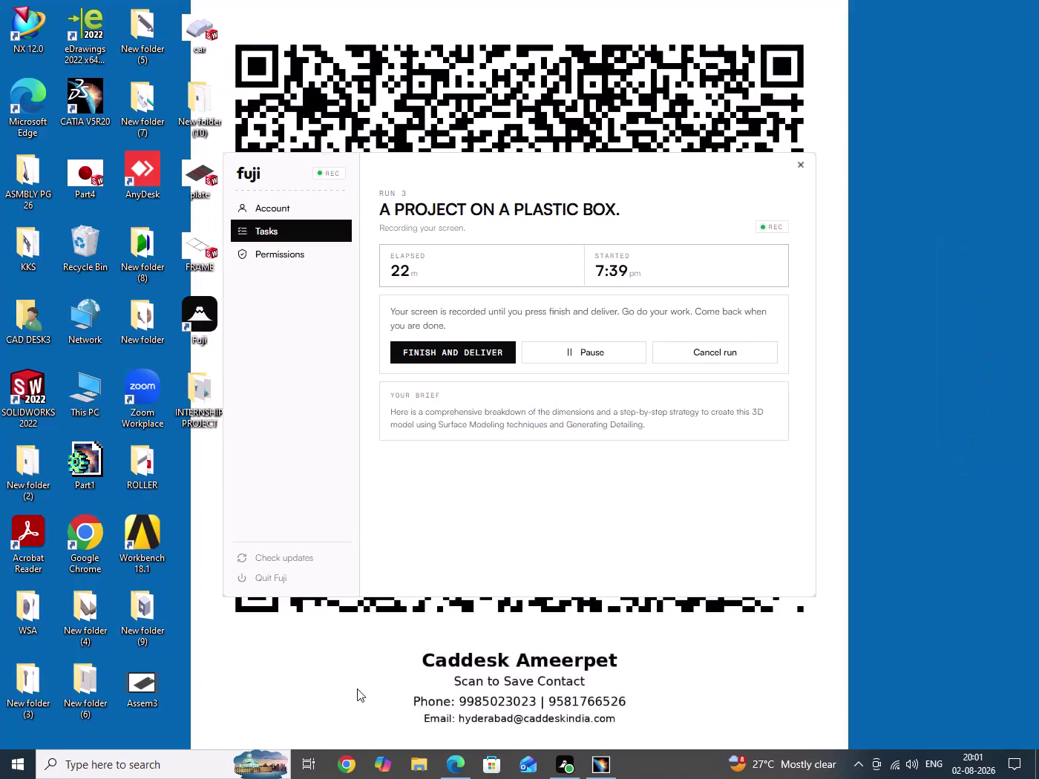
Hide the recorder, return to the CATIA drawing and bring up File Explorer.
click(598, 770)
click(762, 470)
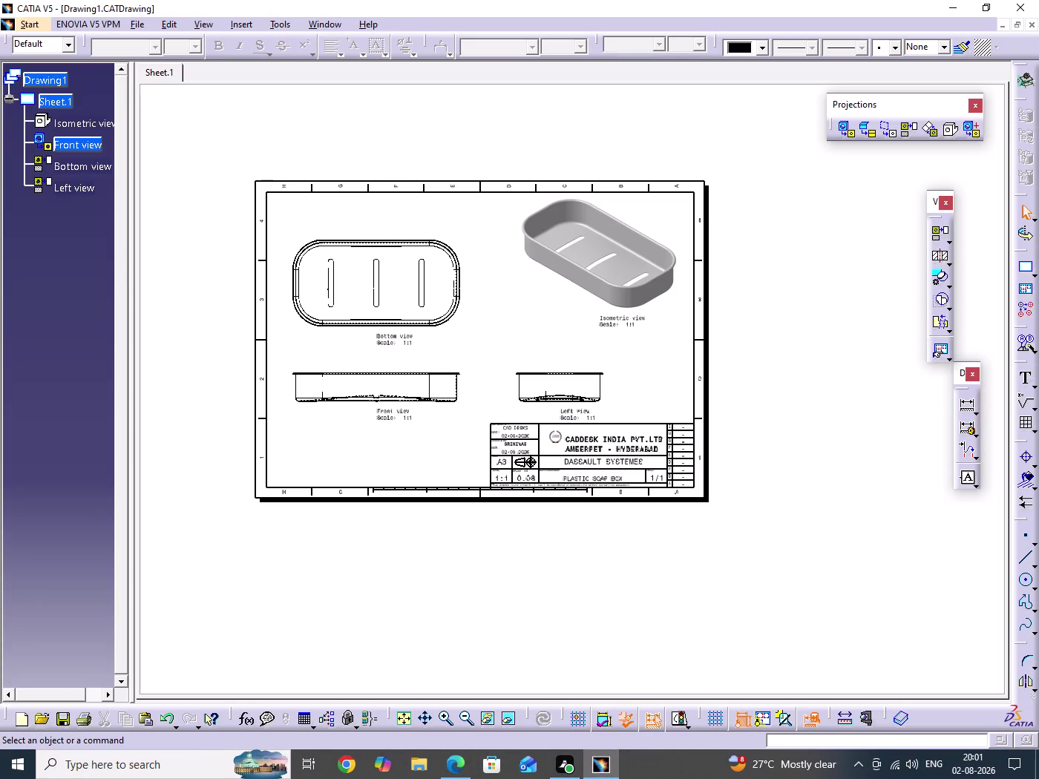
key(ctrl+s)
drag(761, 470, 760, 556)
click(413, 771)
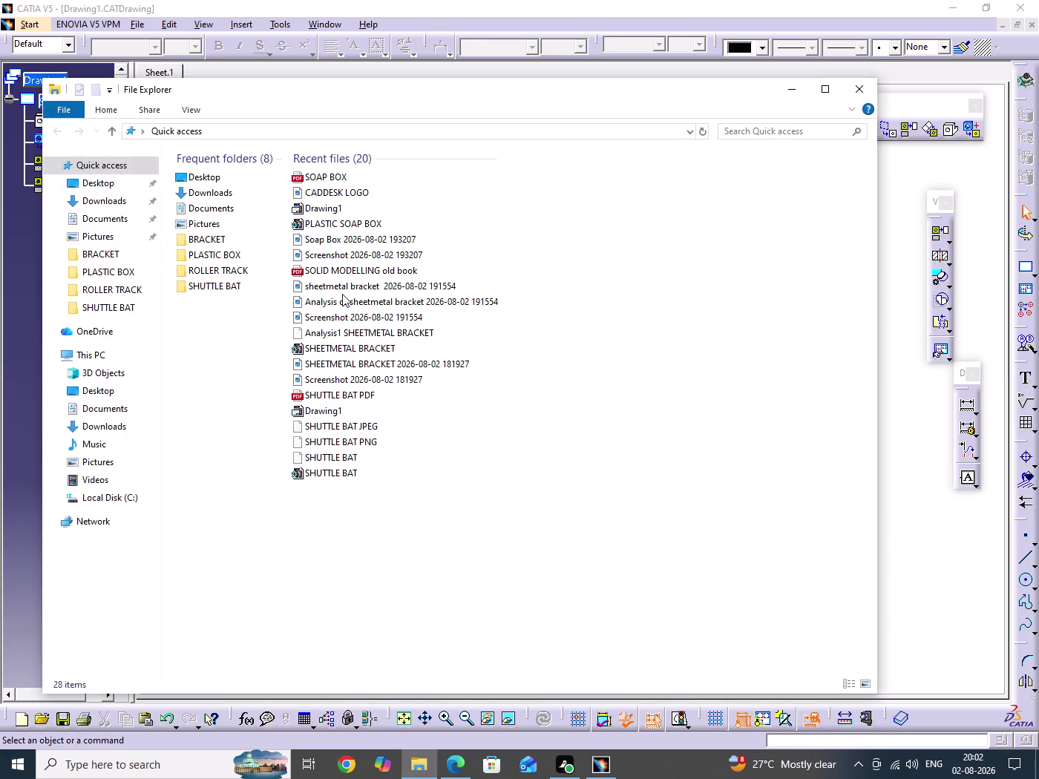
Open the SOAP BOX PDF from the Recent files list.
click(328, 178)
right_click(328, 178)
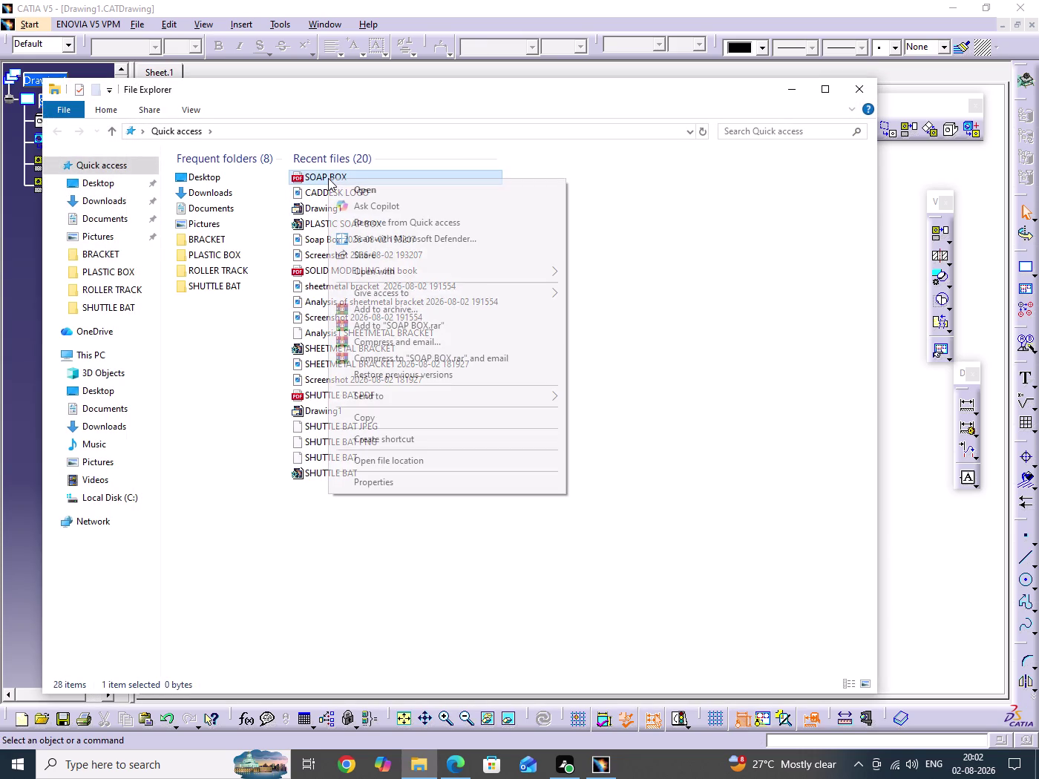
click(369, 186)
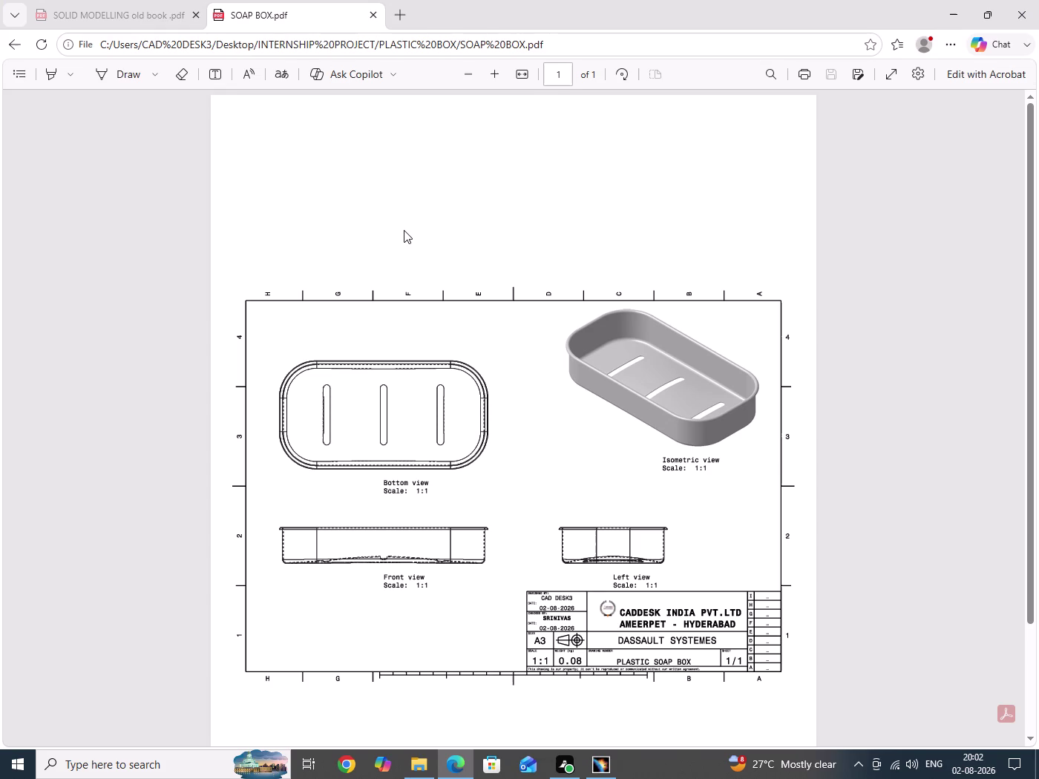
Check the full SOAP BOX PDF sheet, then close Edge, File Explorer and the CATIA drawing.
scroll(down, 3)
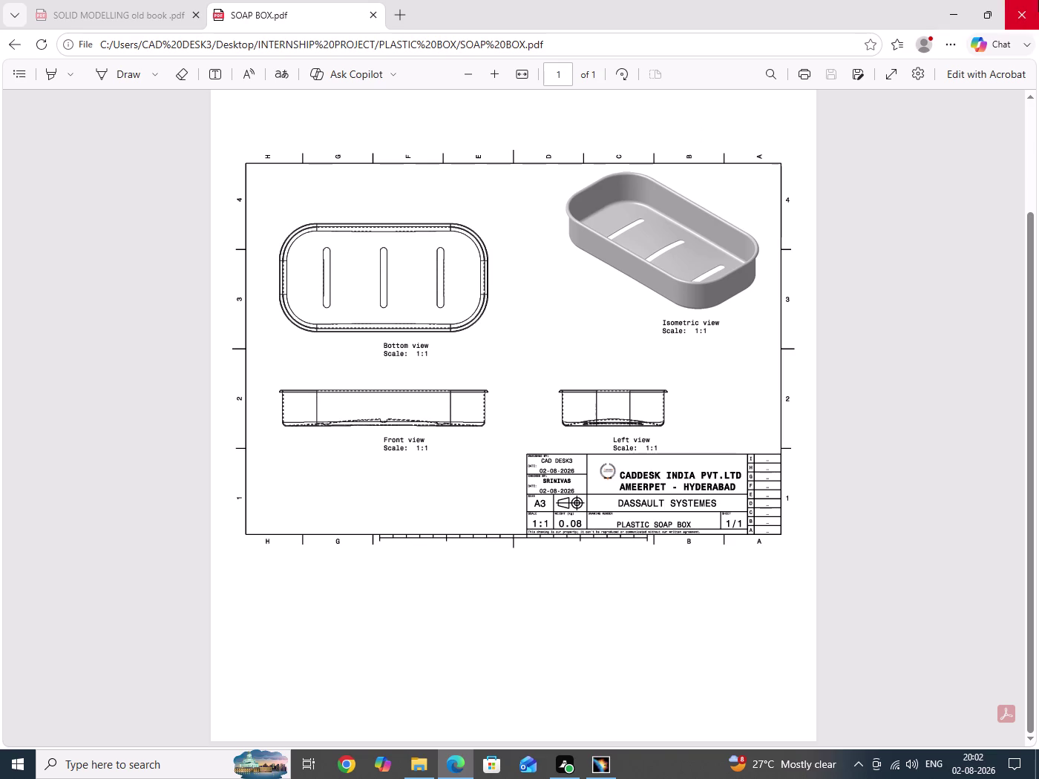
click(1018, 12)
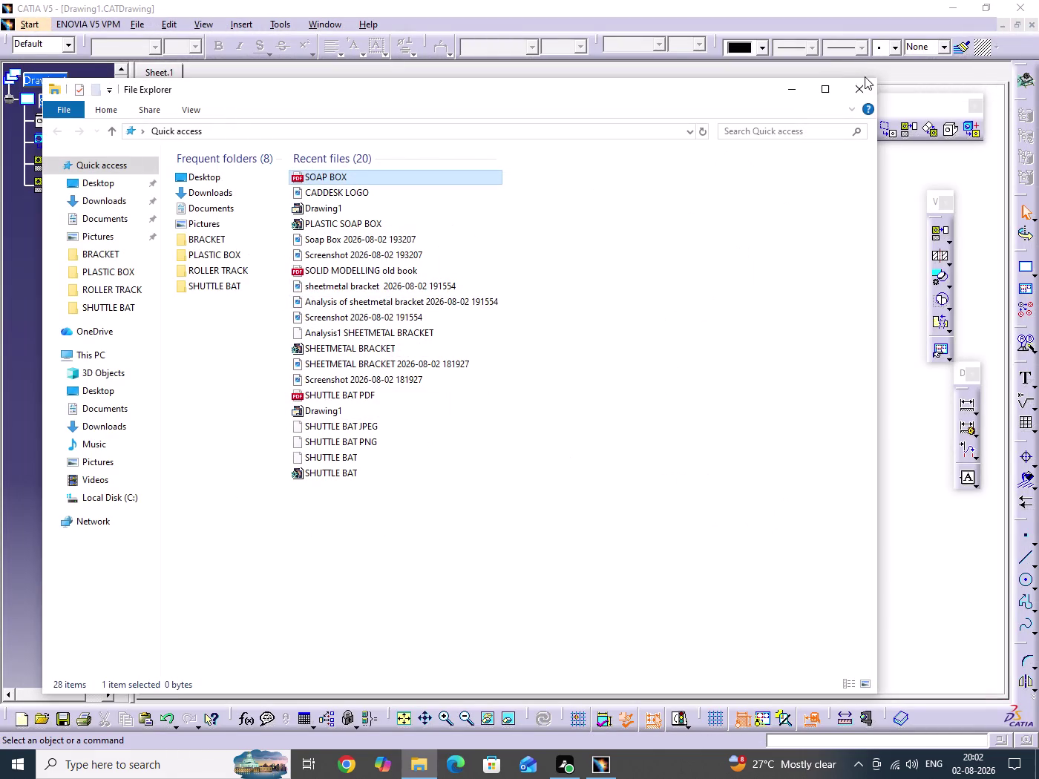
click(862, 85)
click(505, 316)
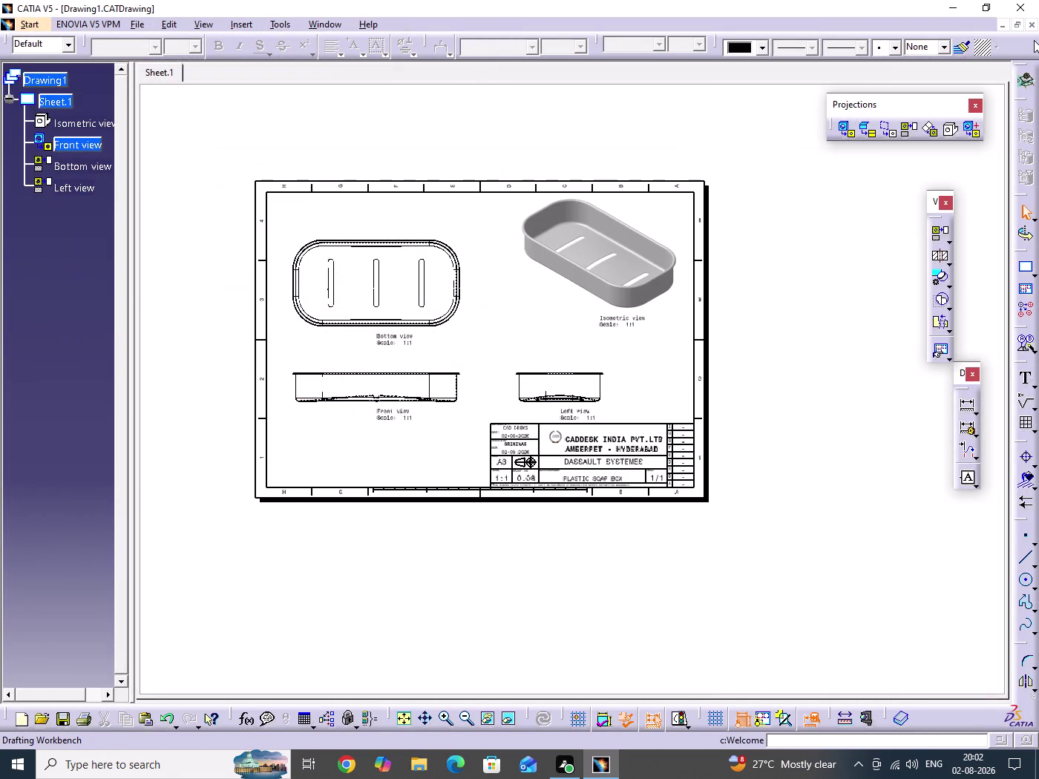
click(1029, 10)
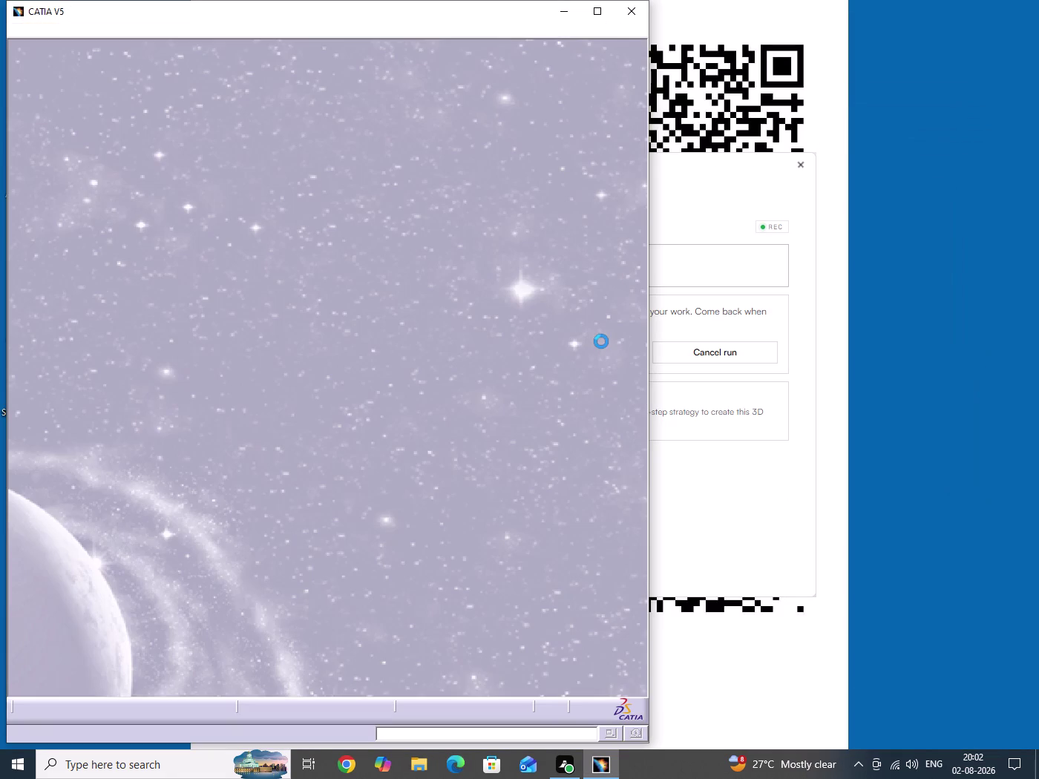